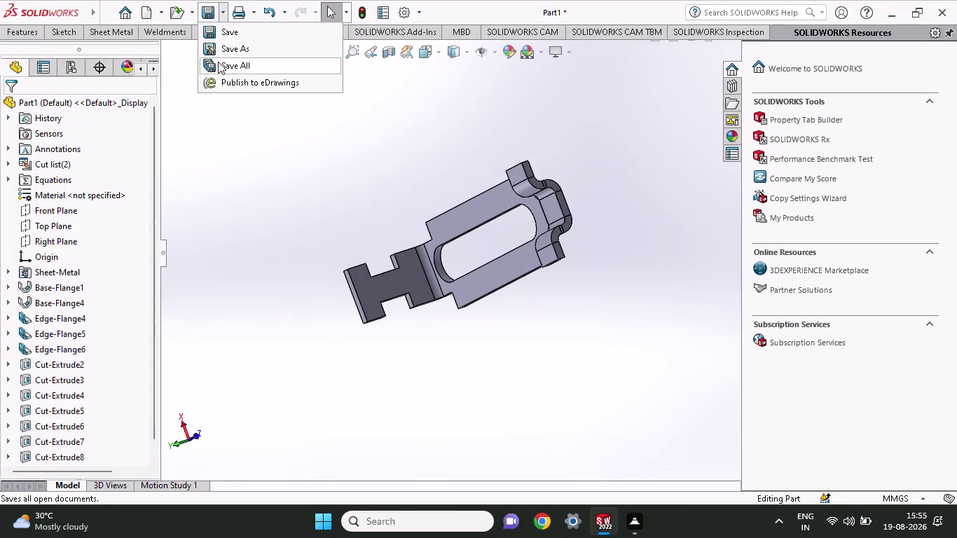
Save the part as 'sheet metal ex-1' with no .pdf extension, overwriting the existing file.
click(218, 49)
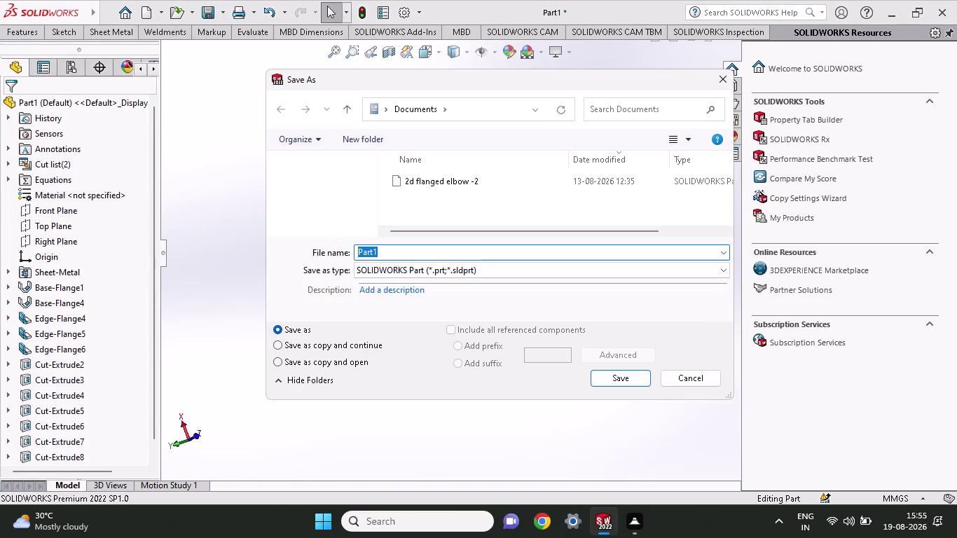
key(BackSpace)
text(shee)
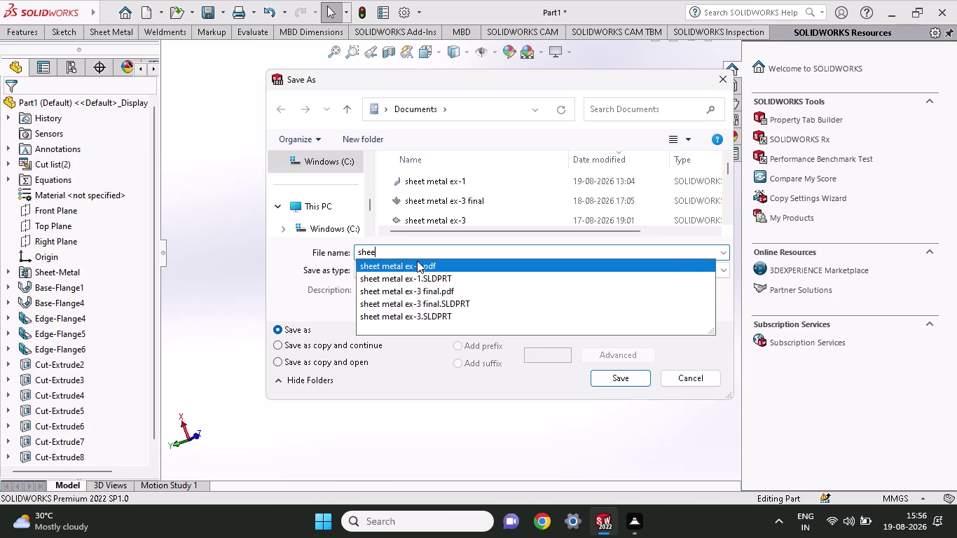
click(417, 260)
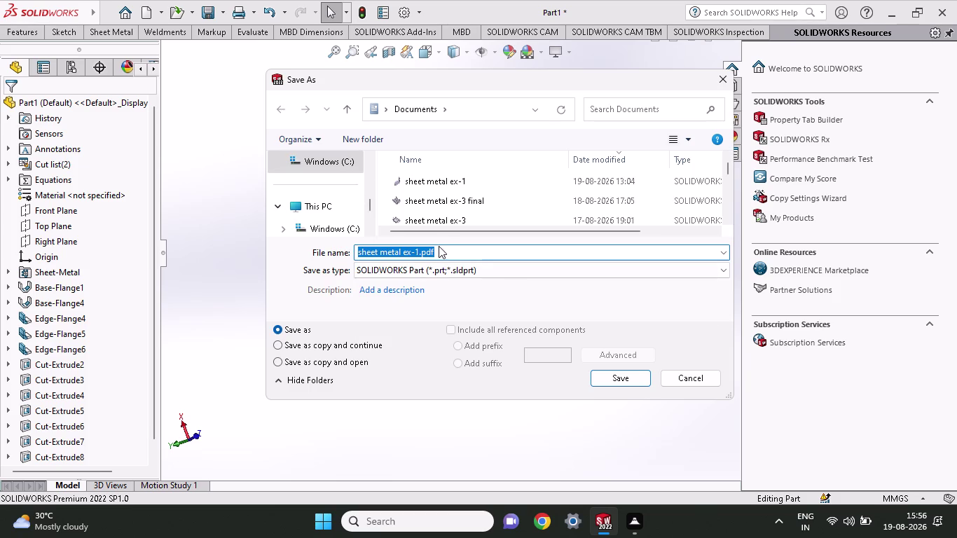
click(448, 250)
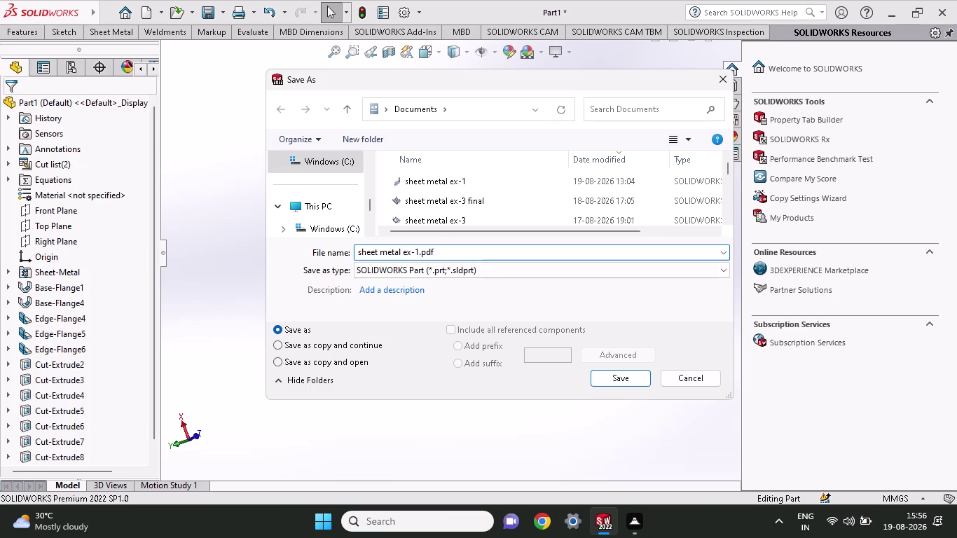
key(BackSpace)
key(BackSpace)
key(BackSpace)
key(BackSpace)
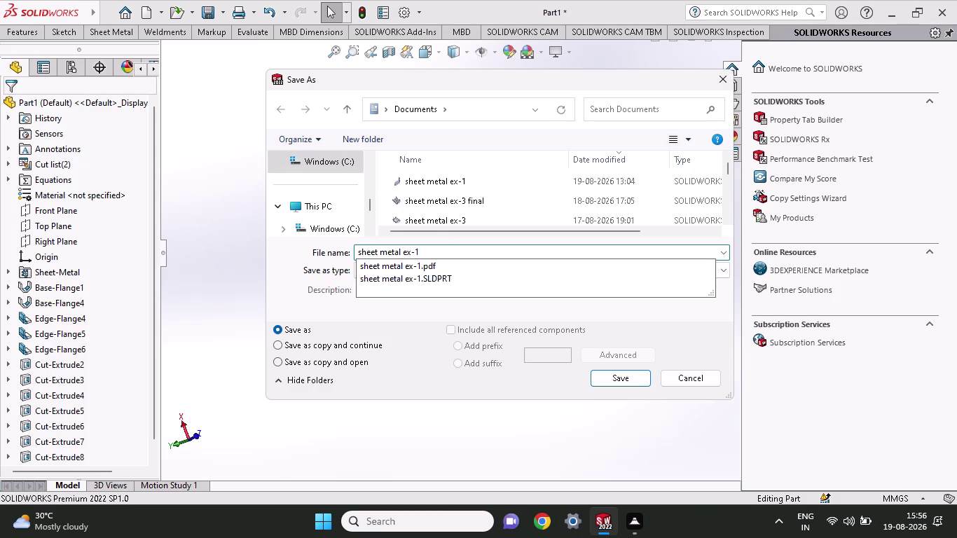
click(598, 379)
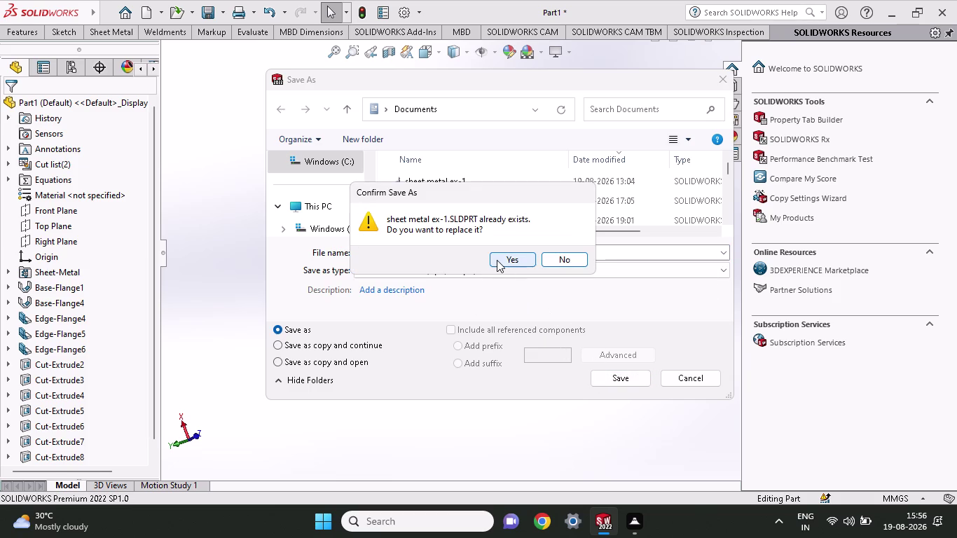
click(498, 260)
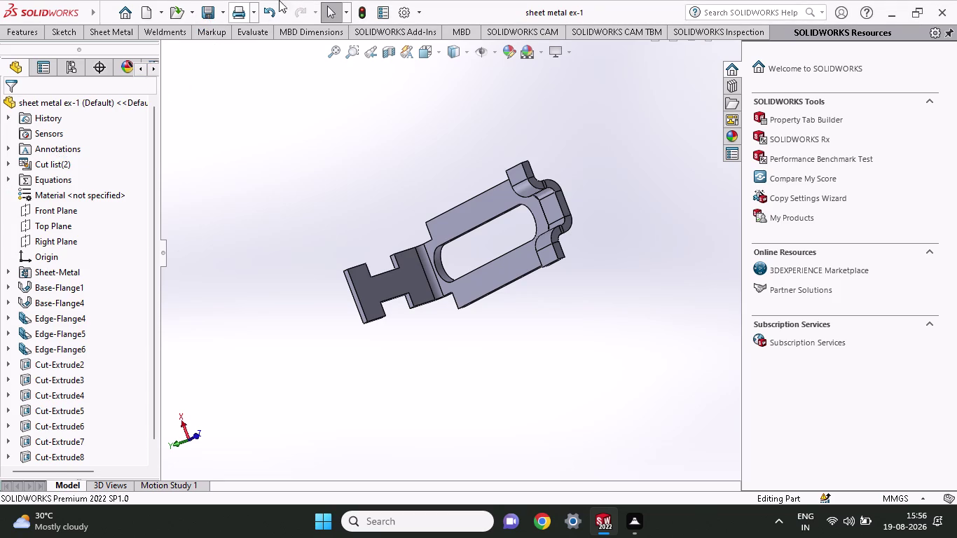
Export the part as an Adobe PDF named 'sheet metal ex-1', declining to replace the existing PDF.
click(223, 19)
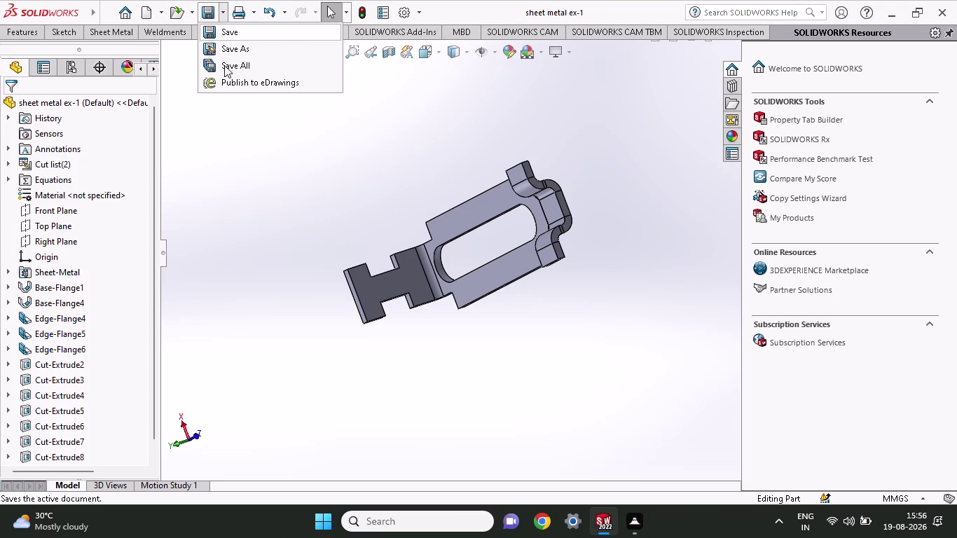
click(227, 52)
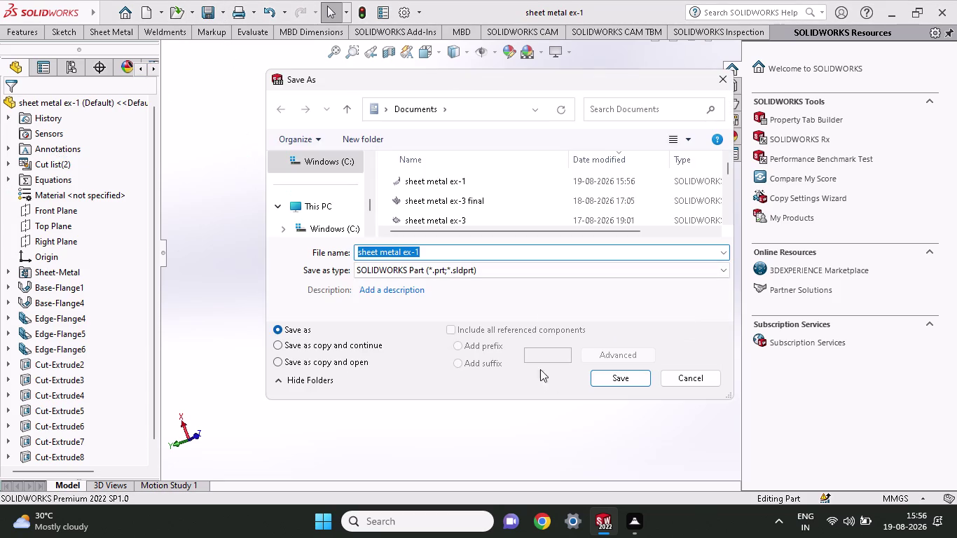
click(459, 274)
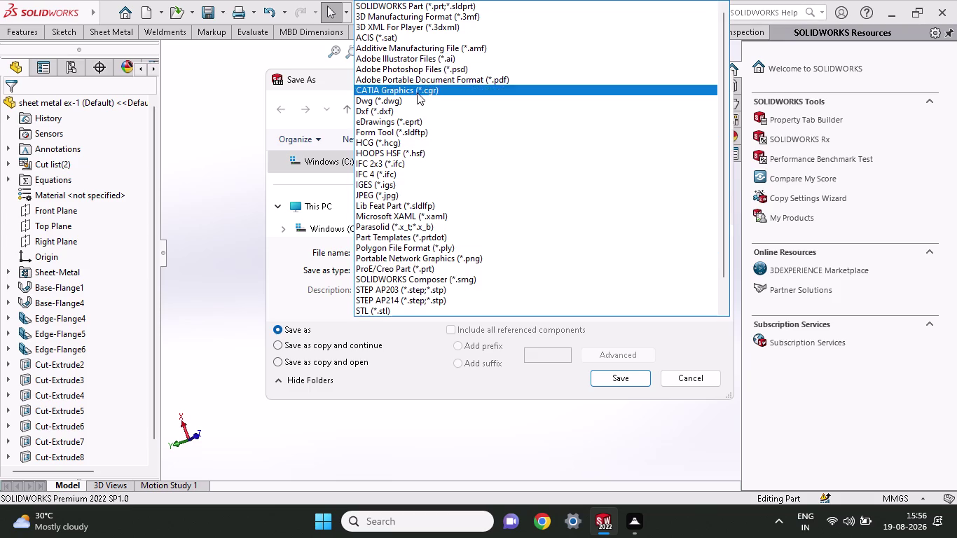
click(418, 78)
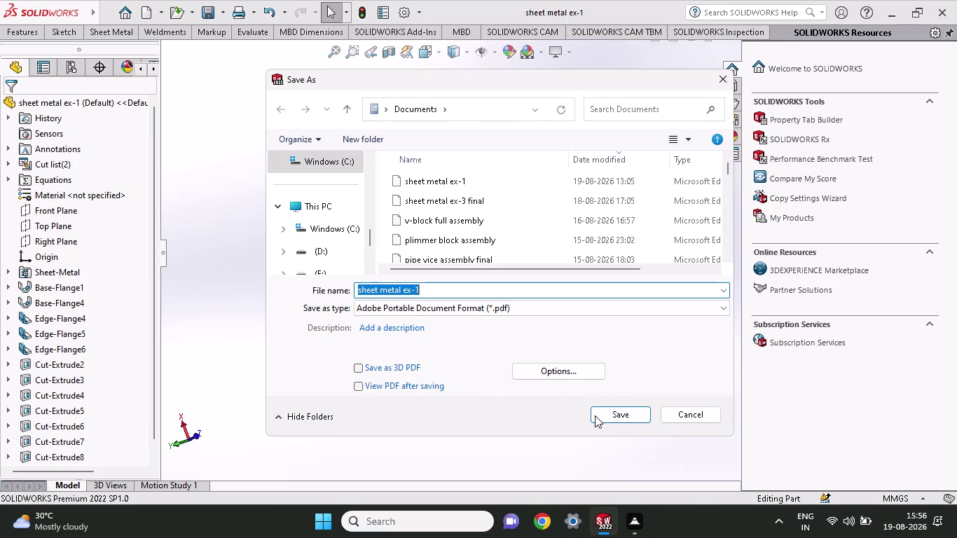
click(595, 416)
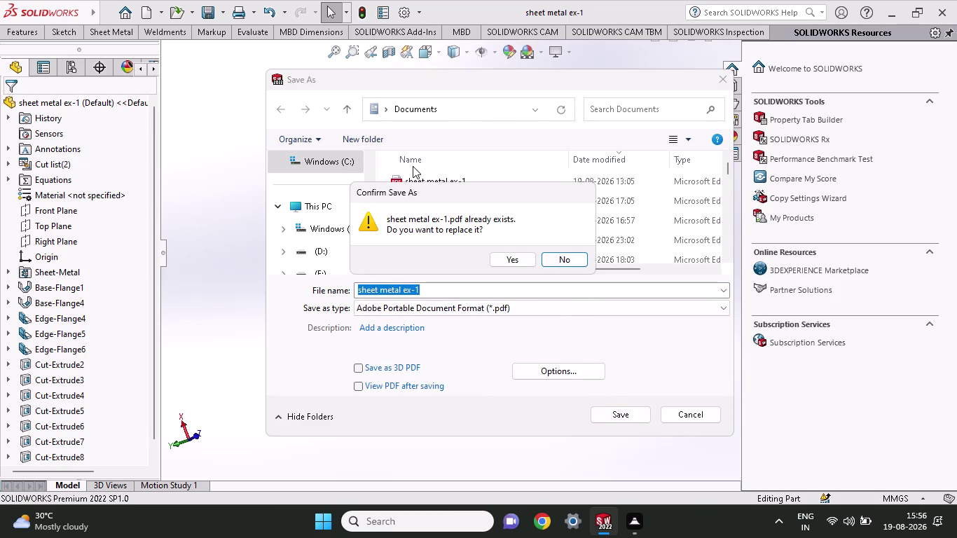
click(508, 263)
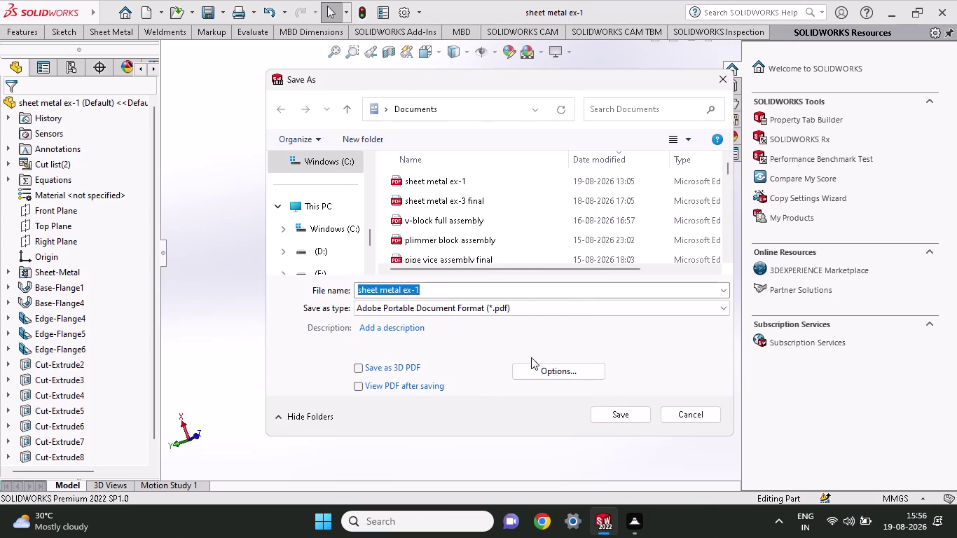